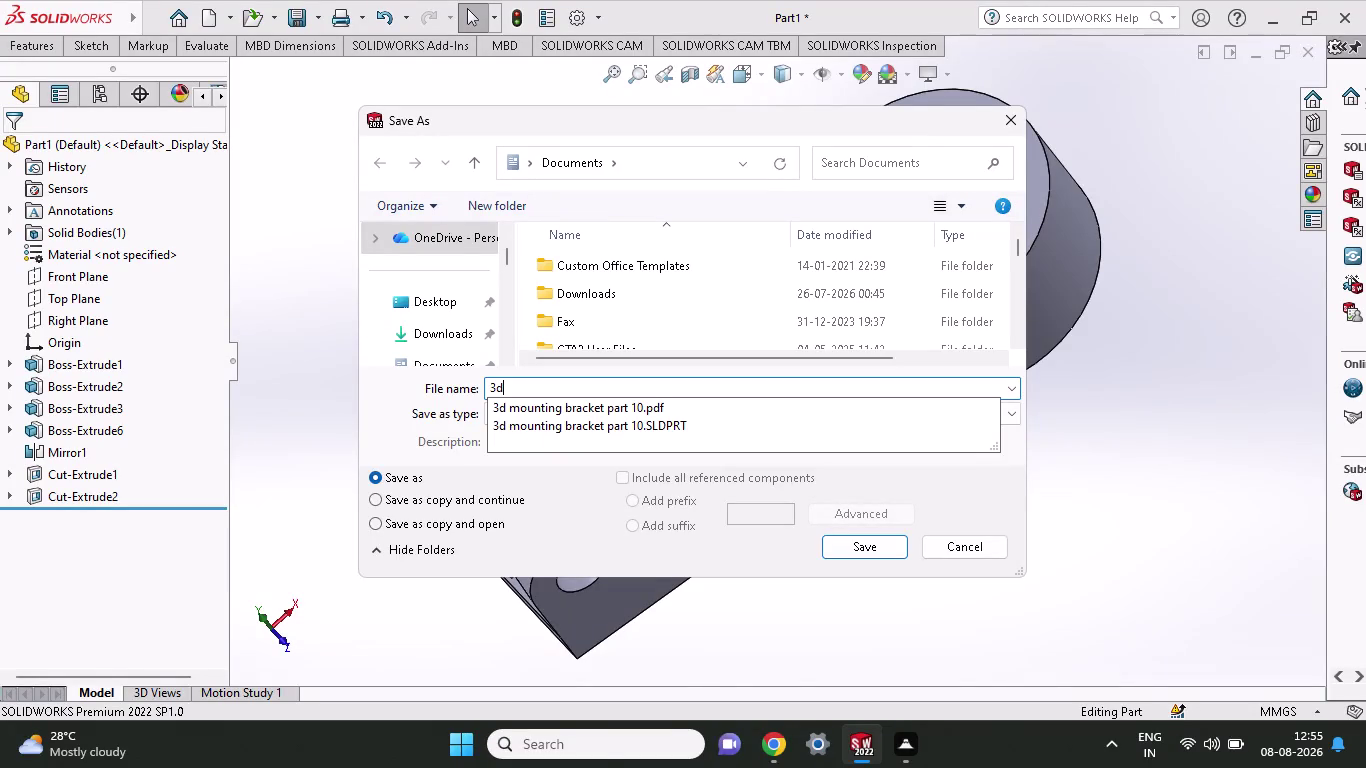
Save the lever as a SOLIDWORKS Part named '3d connecting lever part 9'.
key(space)
text(co)
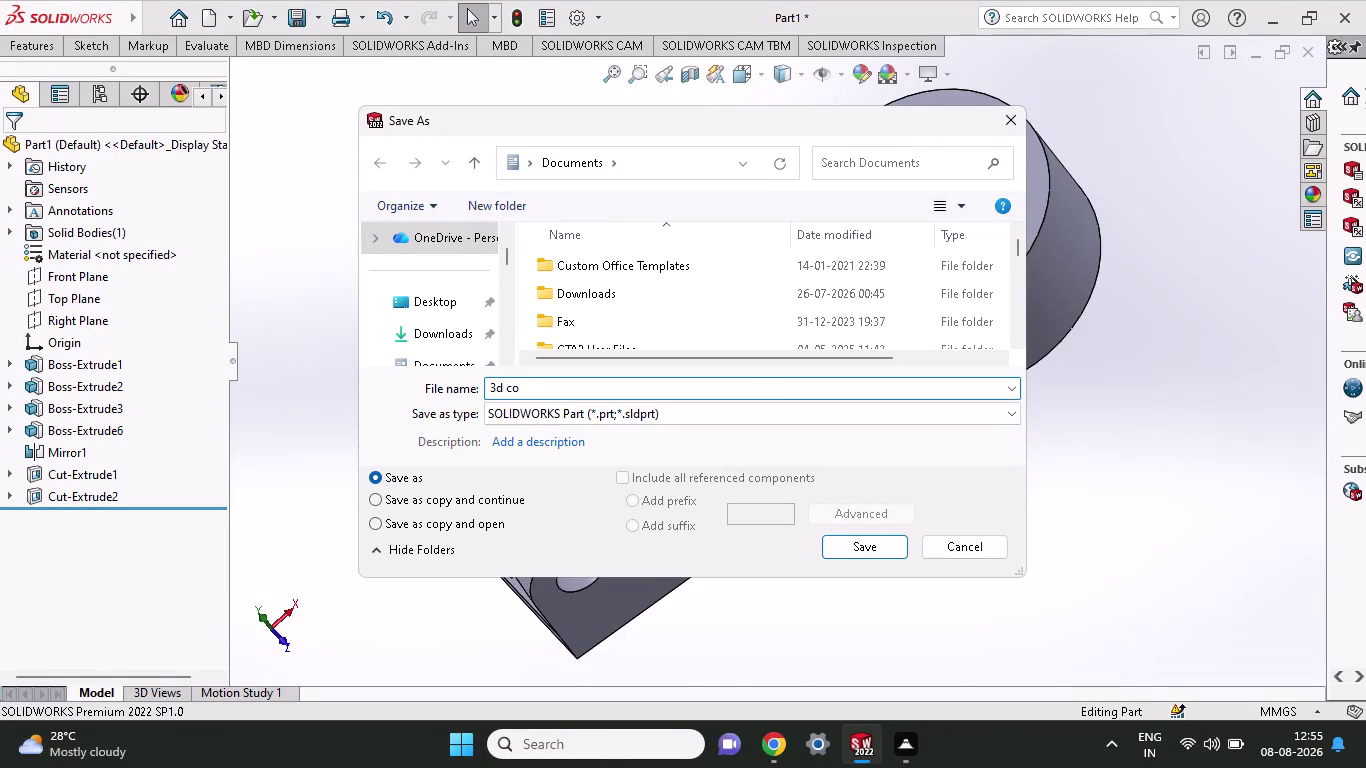
key(n)
text(nec)
text(ting)
key(space)
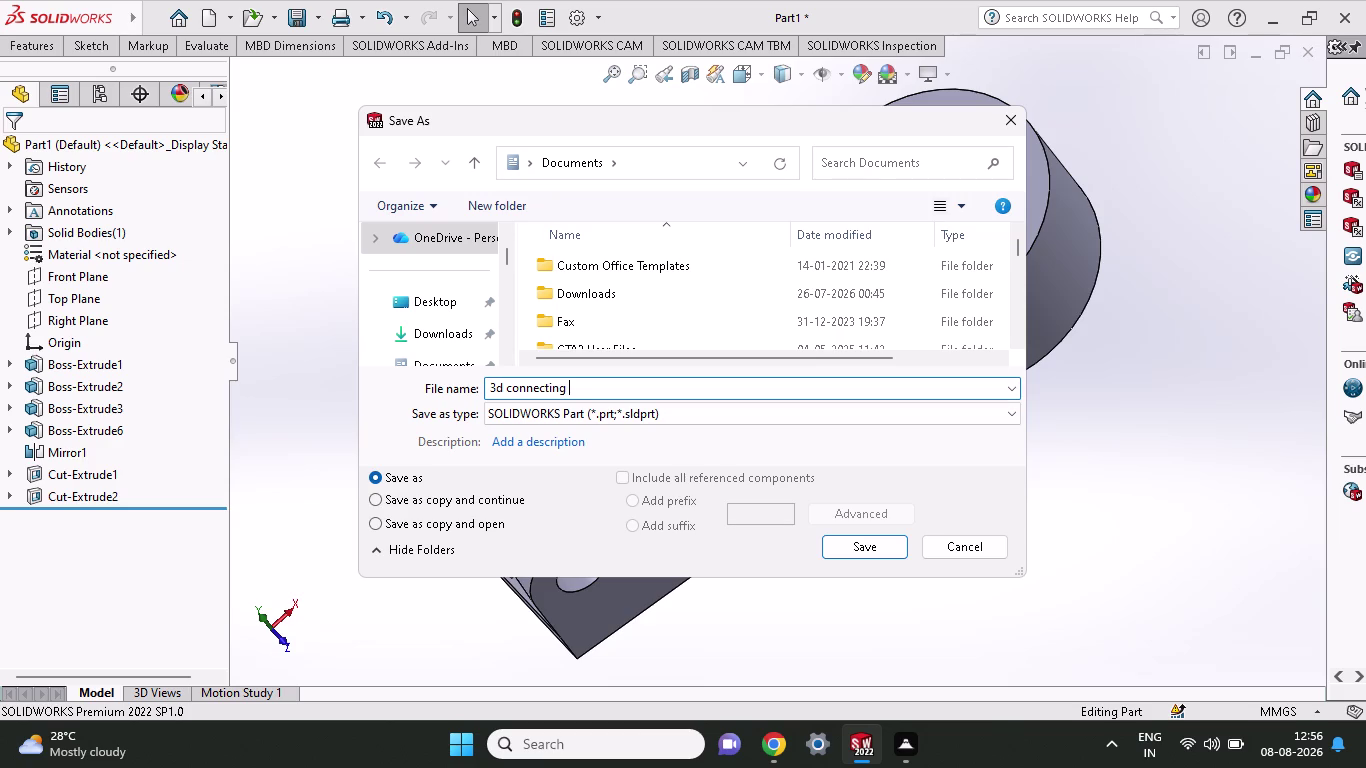
text(leve)
key(r)
key(space)
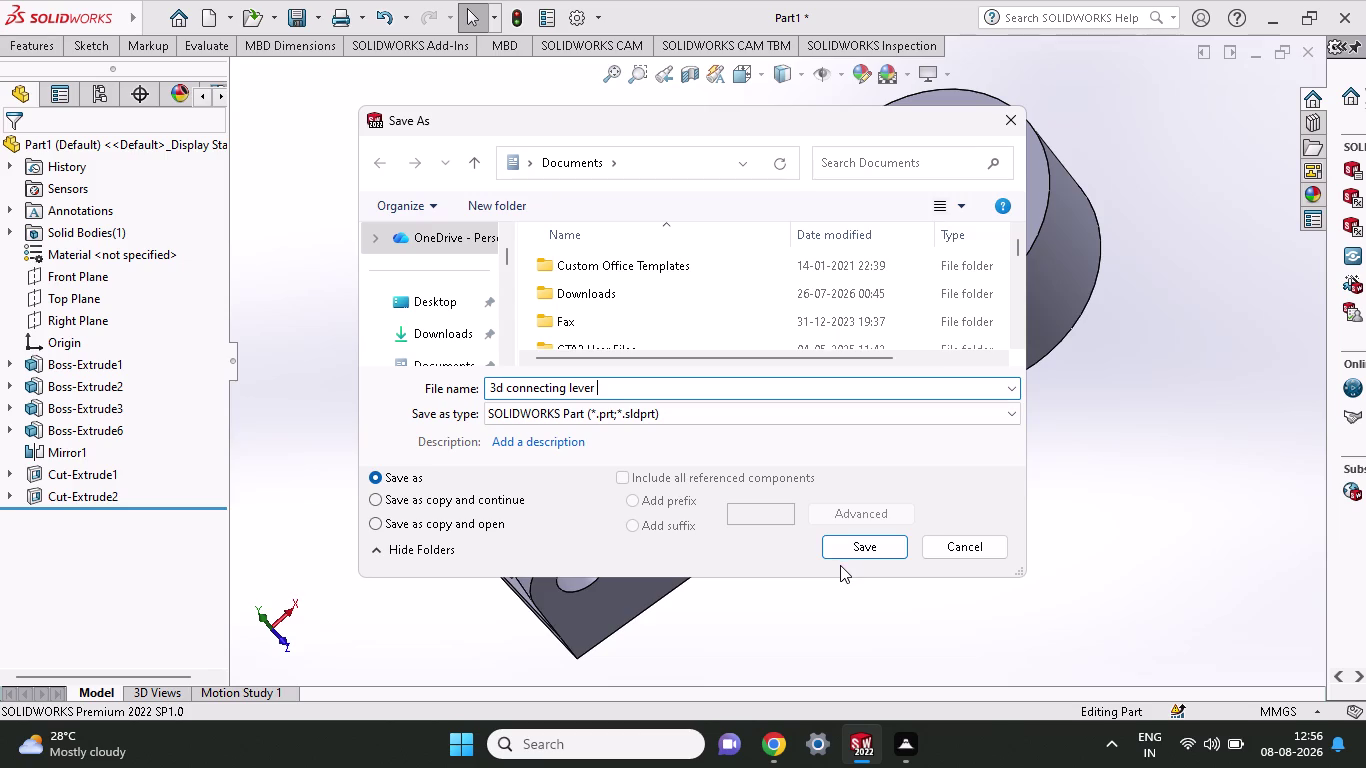
text(part)
key(space)
text(9)
click(886, 552)
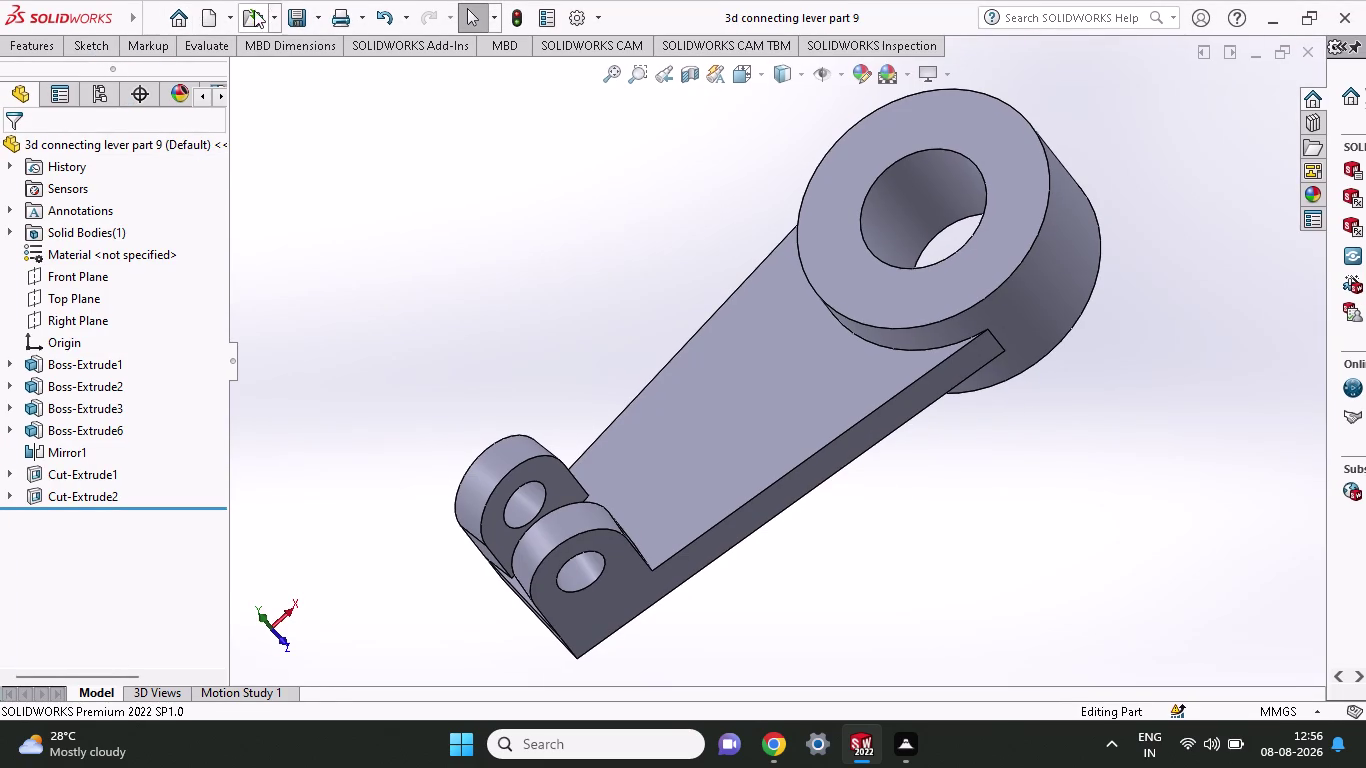
Open the save options list for the saved lever part.
click(319, 17)
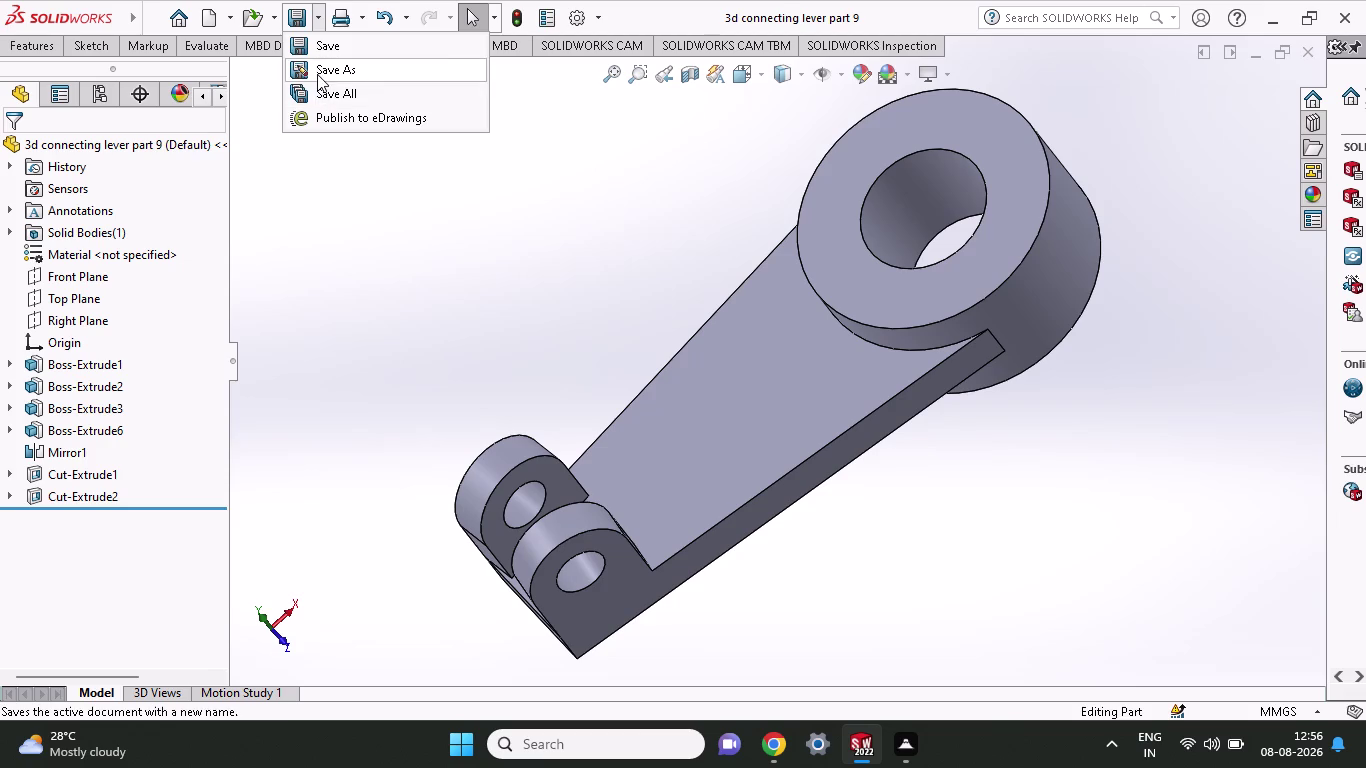
Export the lever as an Adobe PDF named '3d connecting lever part 9'.
click(317, 74)
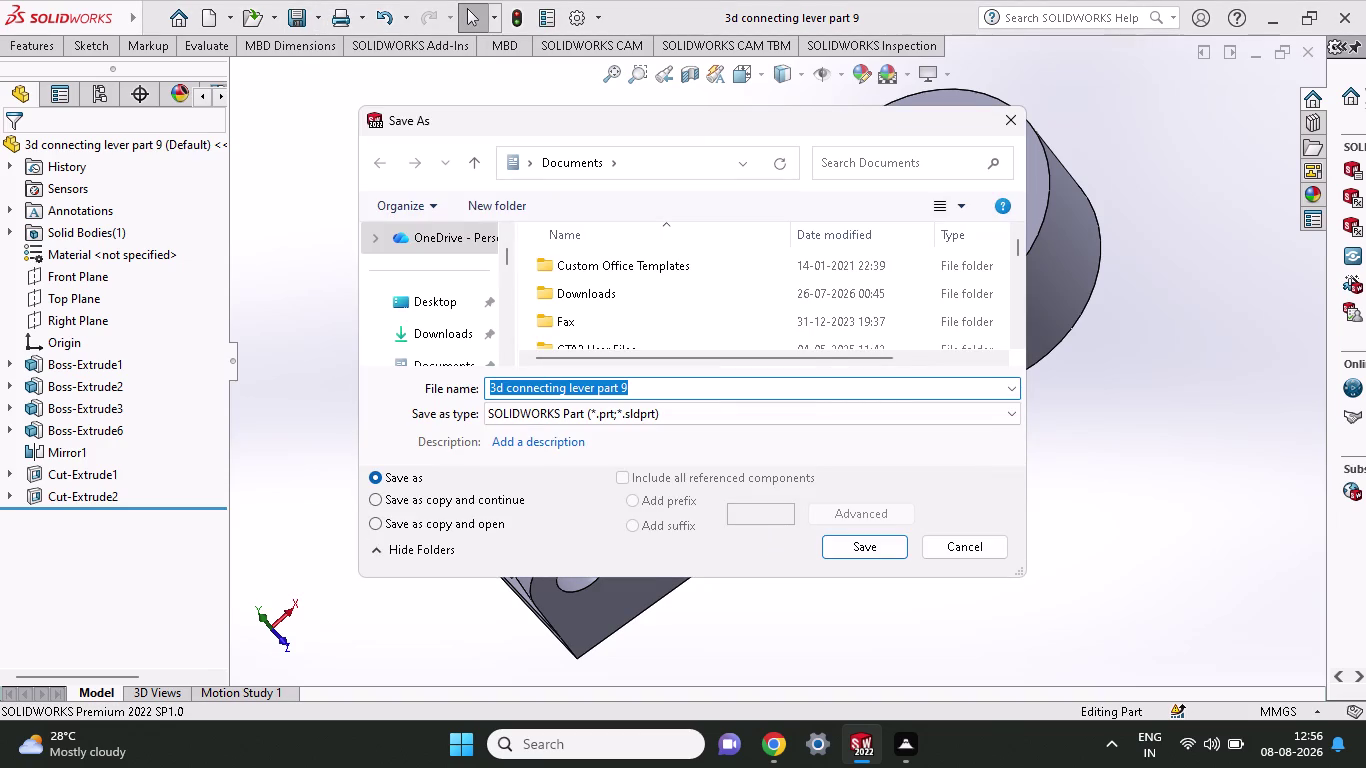
click(710, 405)
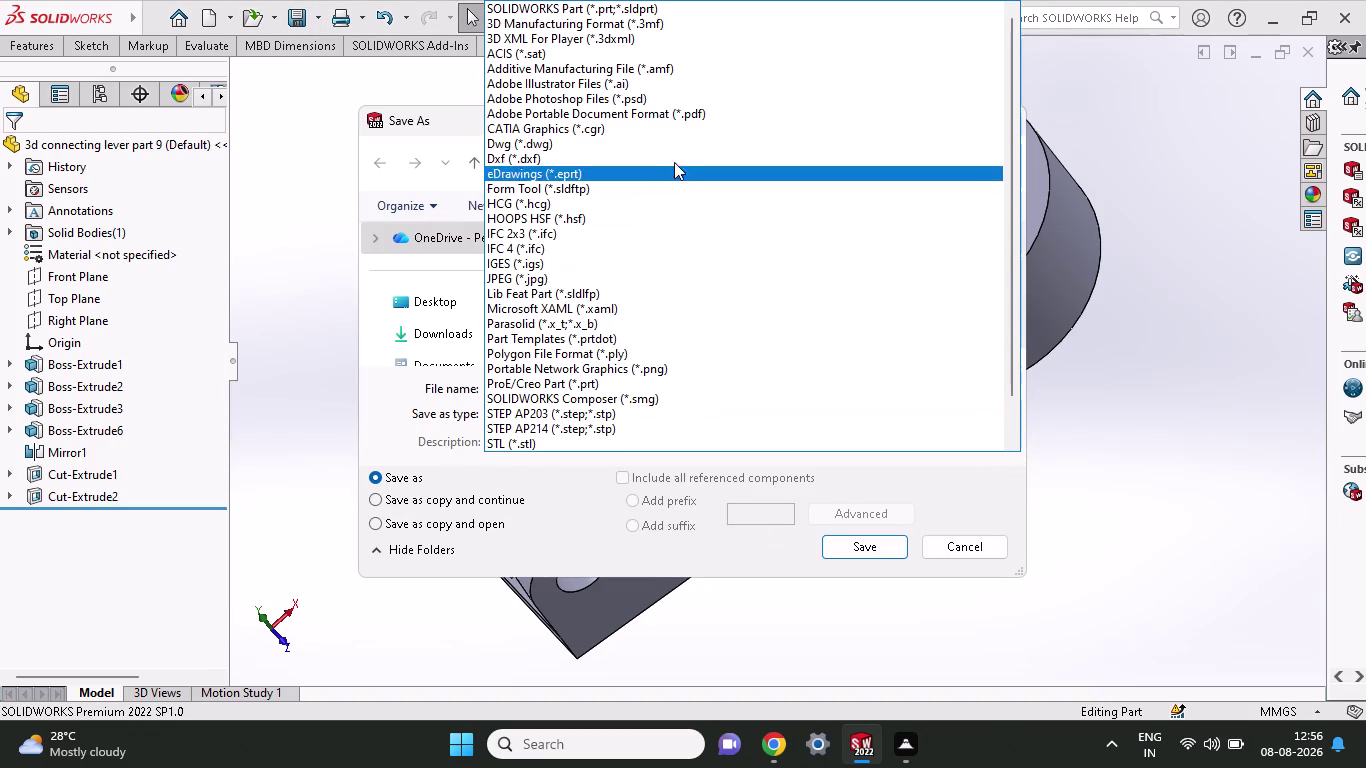
click(691, 120)
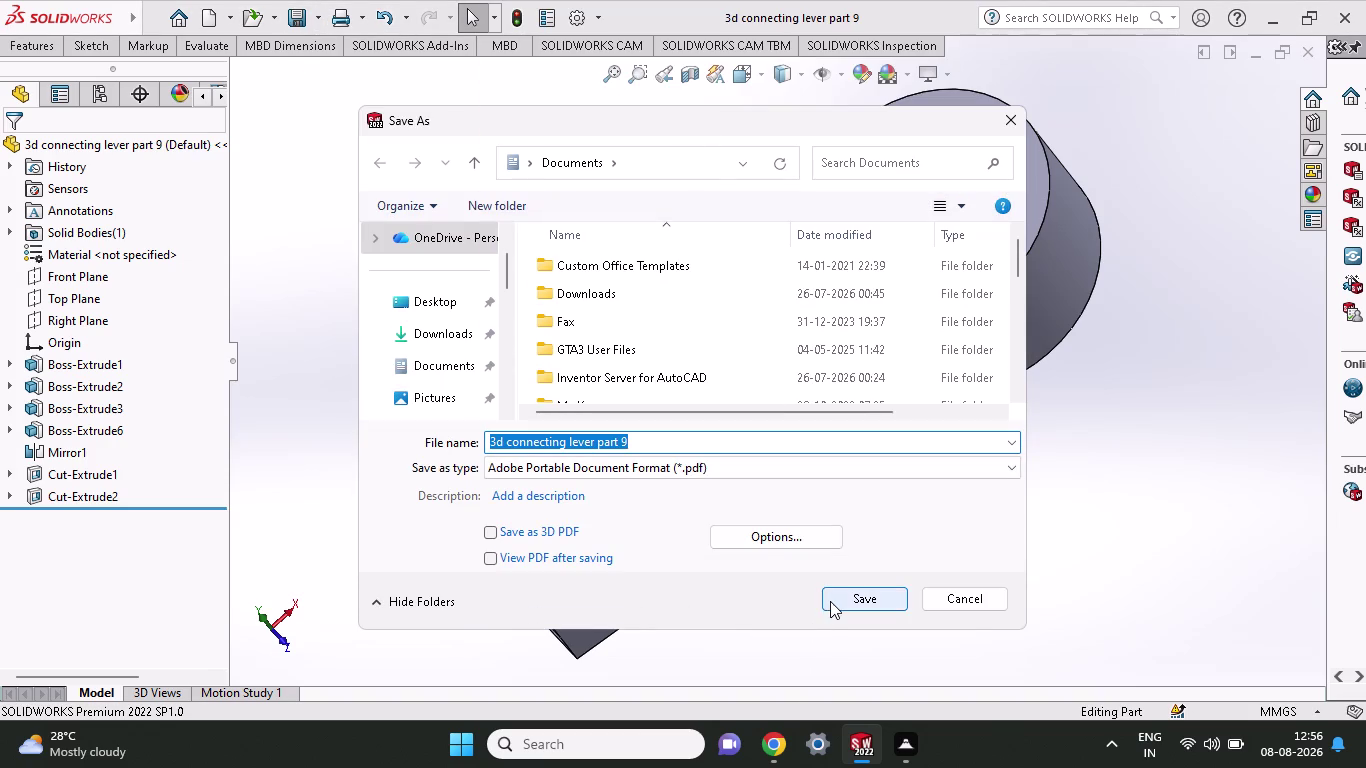
click(834, 599)
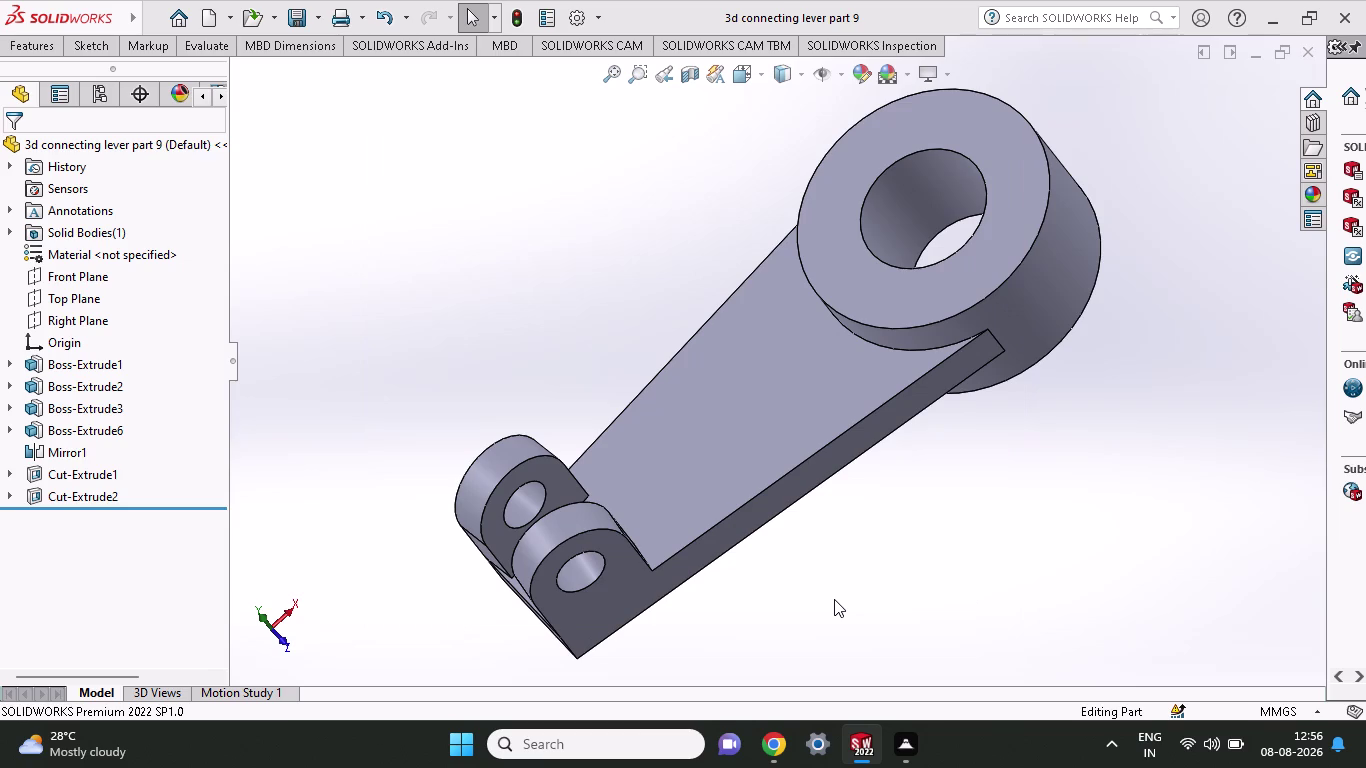